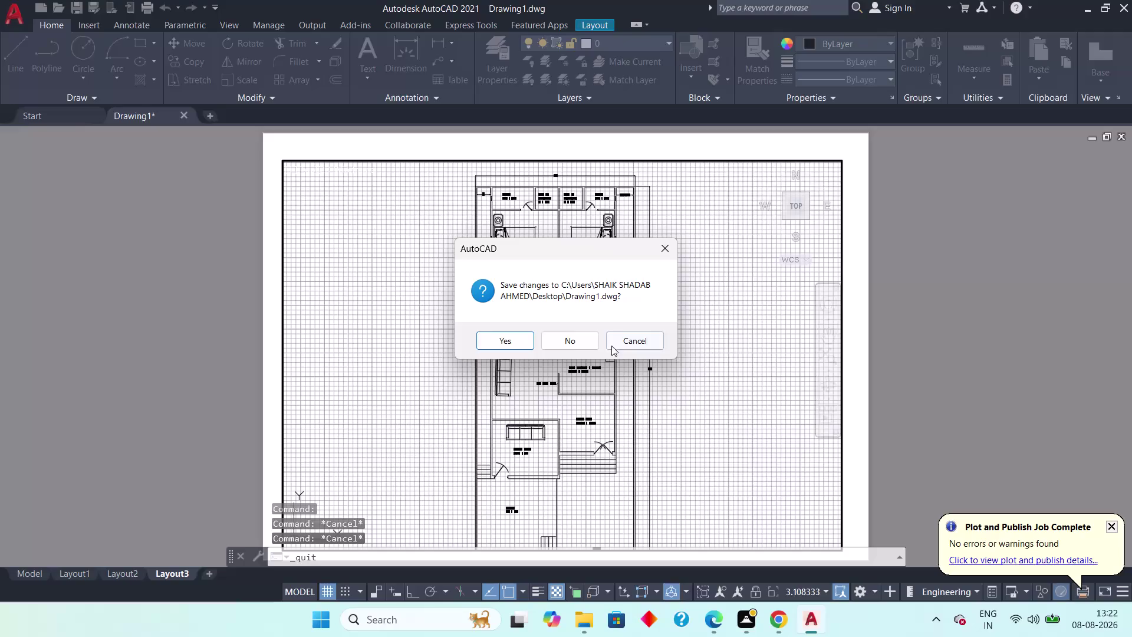
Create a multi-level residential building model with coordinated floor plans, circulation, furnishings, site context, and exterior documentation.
Dismiss the Drawing1 save-changes prompt so the Start page shows recent documents.
click(548, 340)
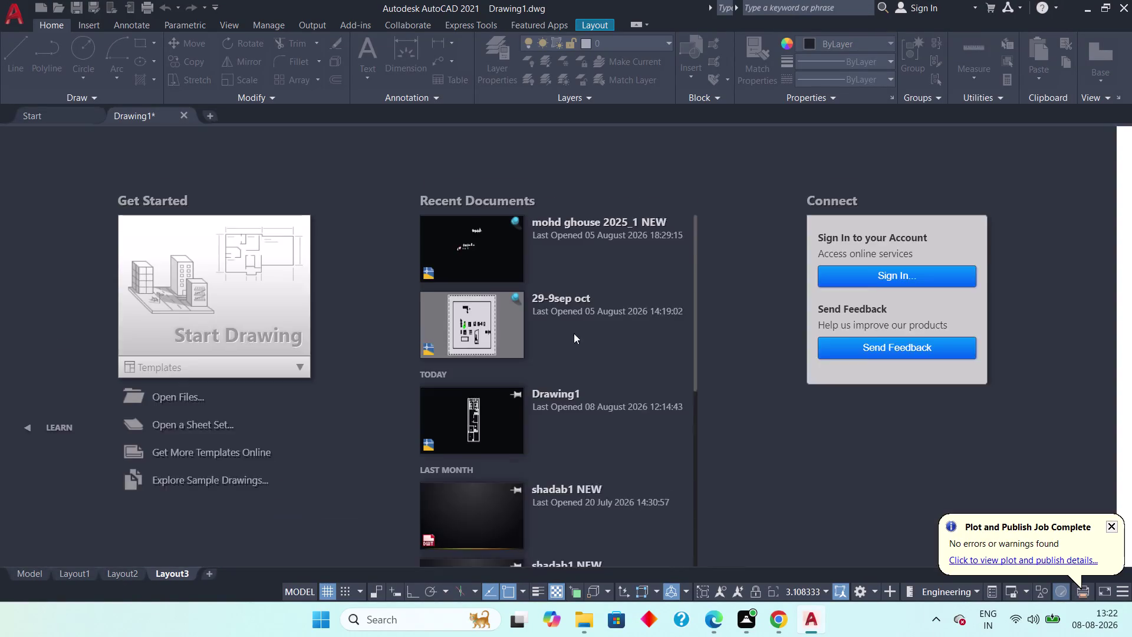